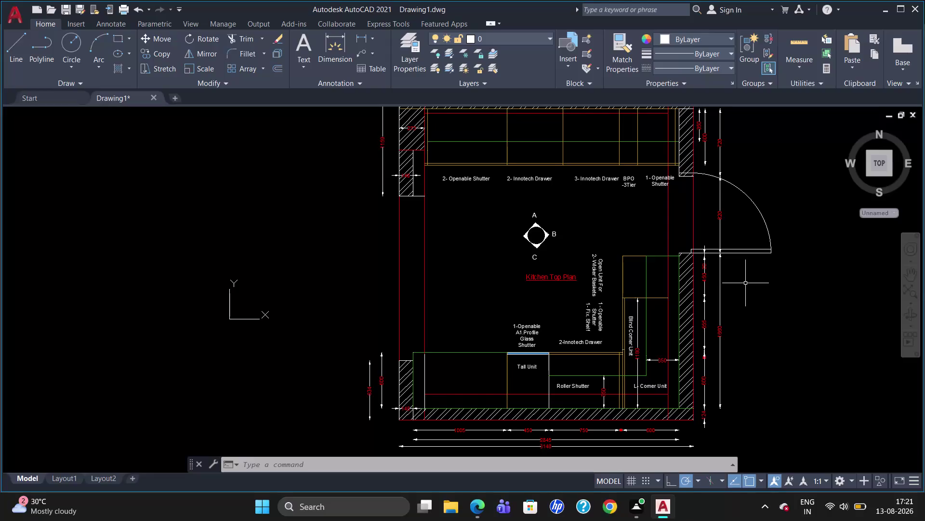
Open DesignCenter with Ctrl+2 and browse up and down its Folder List.
key(ctrl+2)
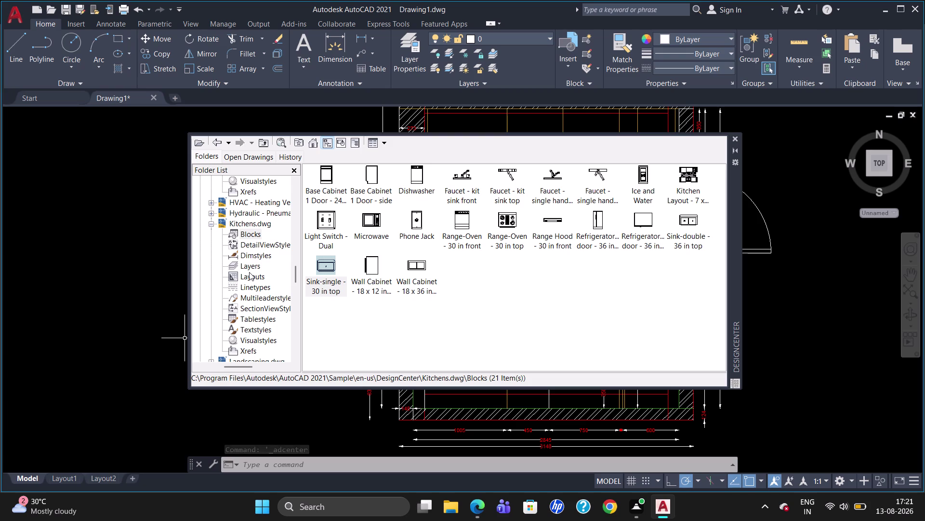
scroll(down, 3)
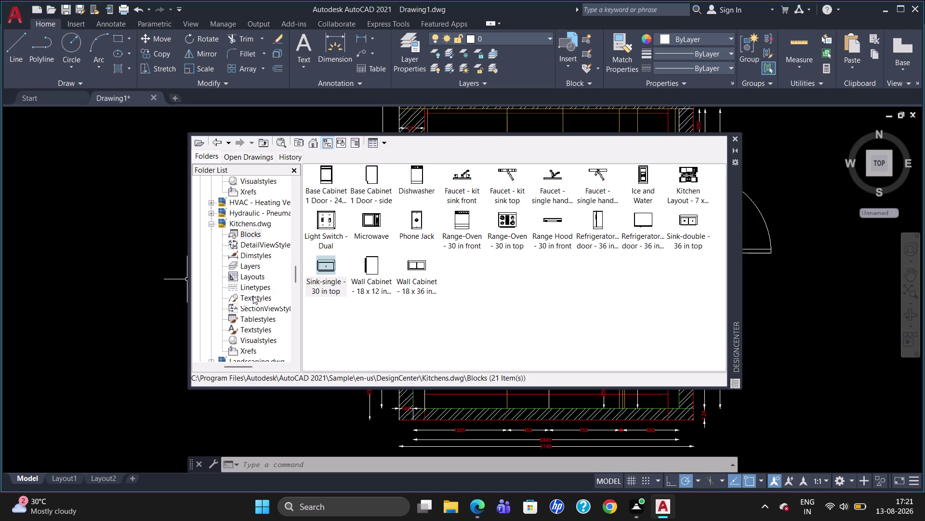
scroll(down, 3)
scroll(down, 3)
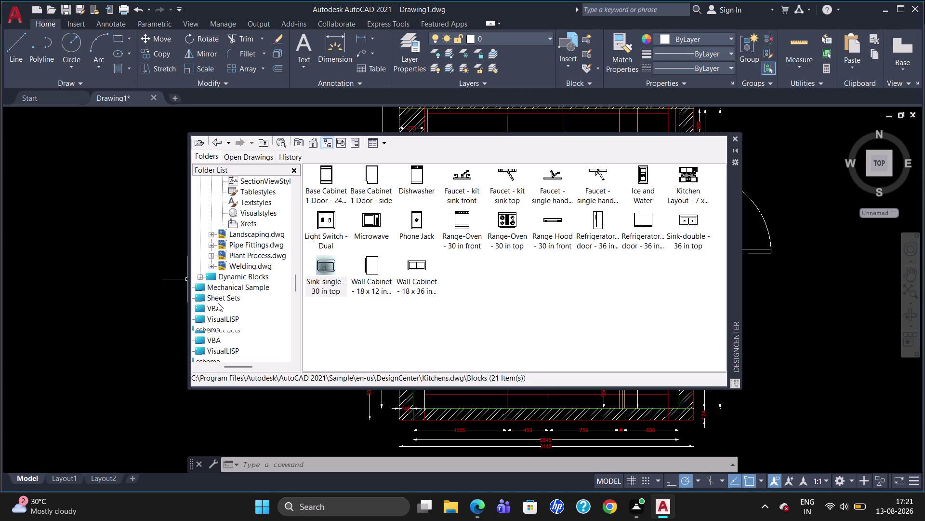
scroll(up, 3)
scroll(up, 3)
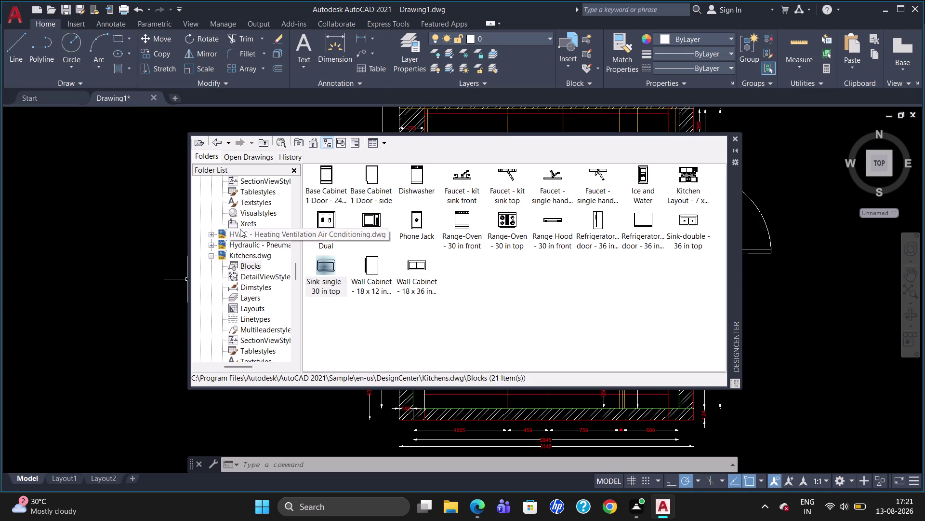
scroll(up, 3)
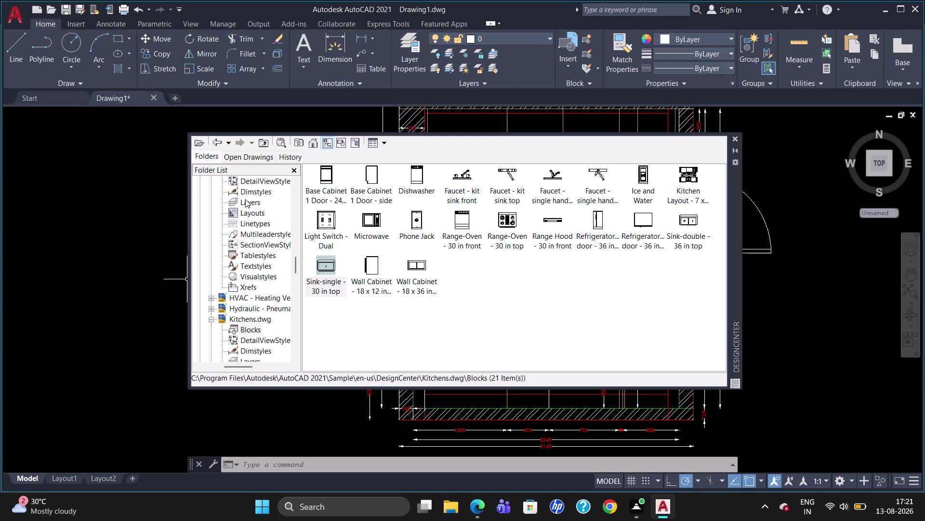
scroll(up, 3)
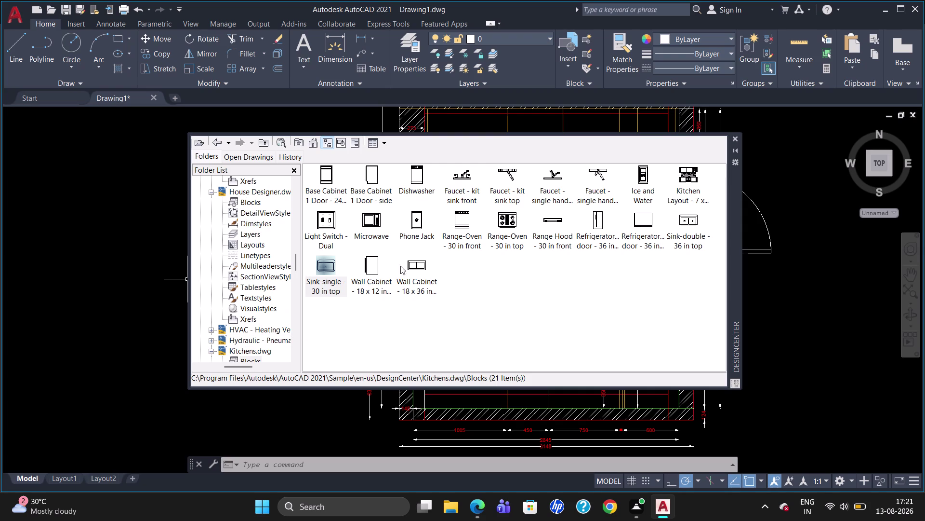
scroll(up, 3)
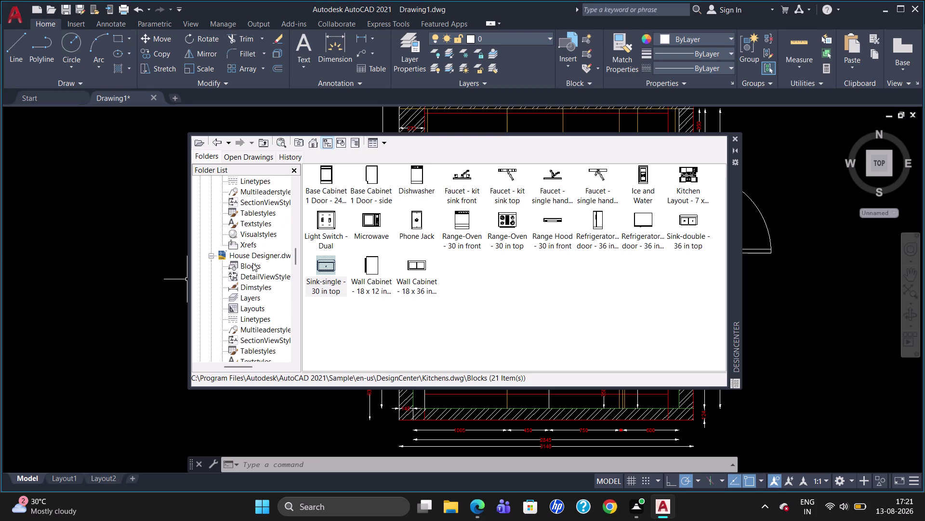
scroll(up, 3)
scroll(up, 3)
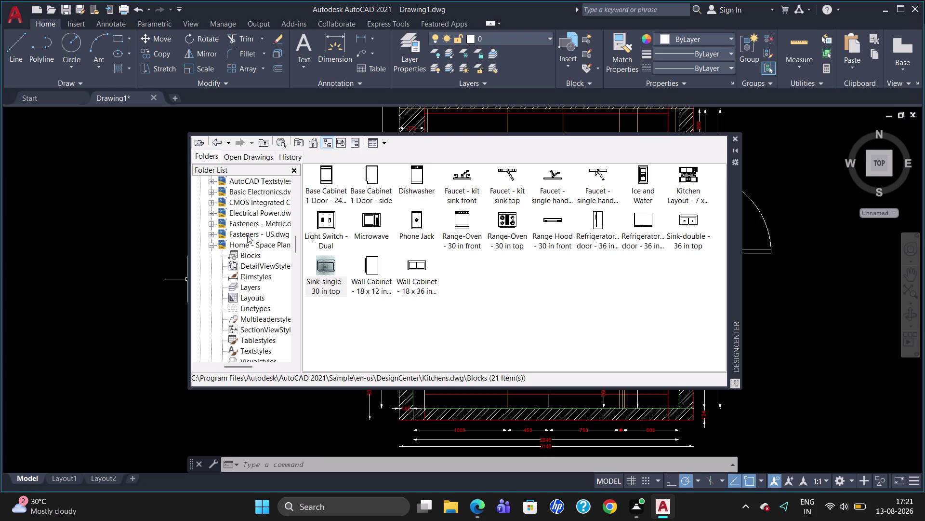
scroll(up, 3)
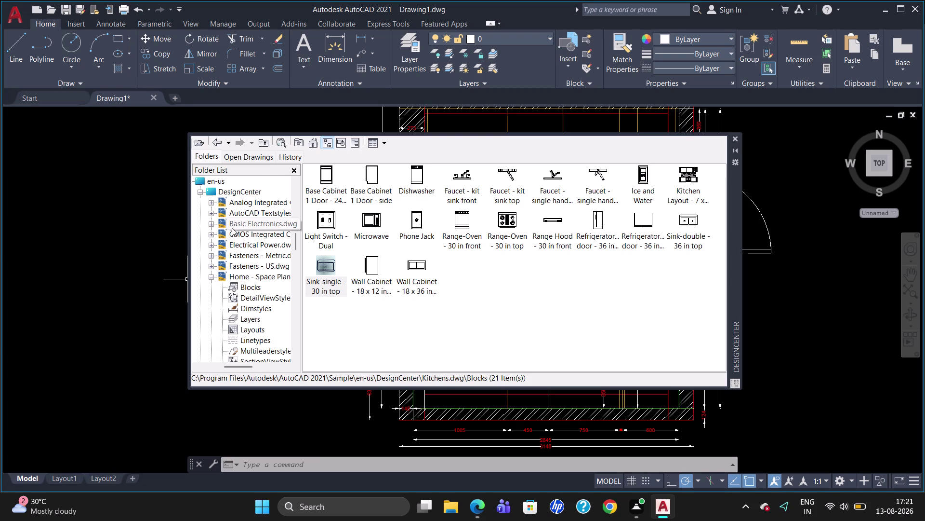
scroll(up, 3)
Scroll down to Kitchens.dwg and show its Xrefs list, which is empty.
scroll(down, 3)
scroll(down, 3)
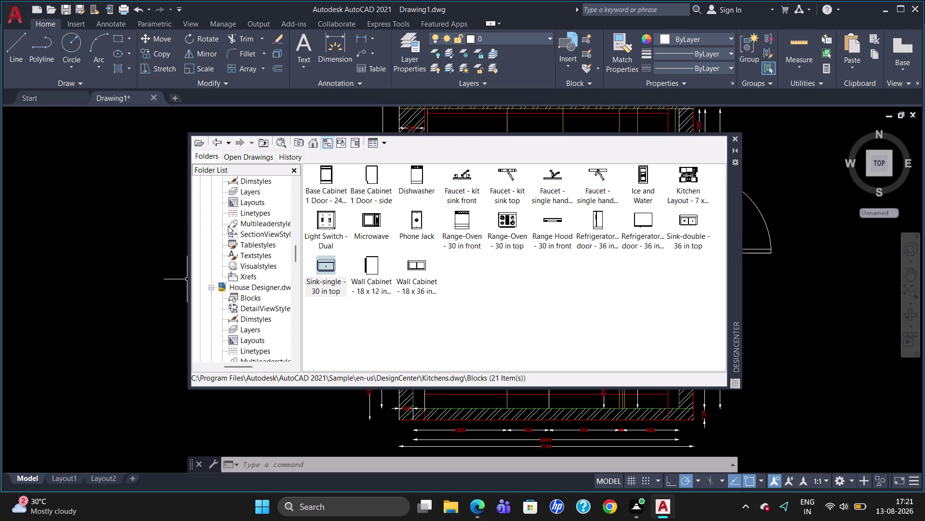
scroll(down, 3)
scroll(down, 3)
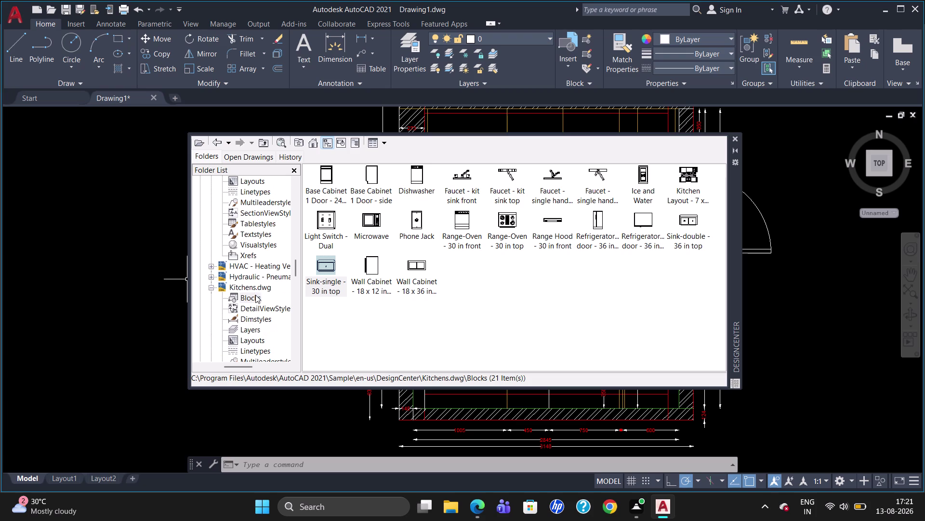
scroll(down, 3)
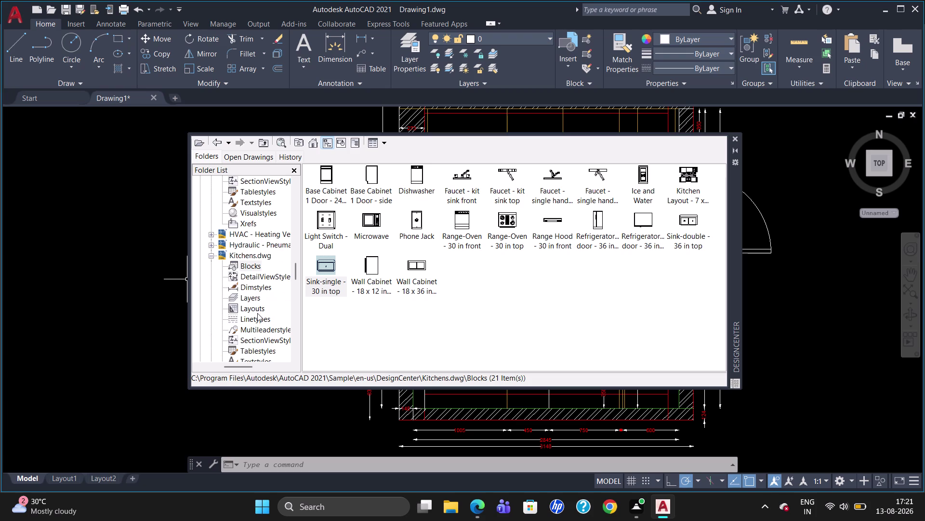
scroll(down, 3)
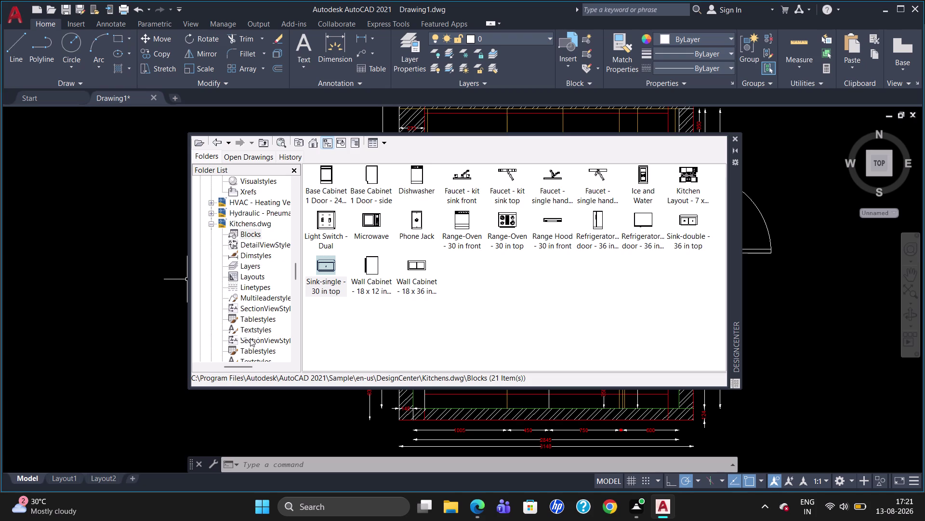
scroll(down, 3)
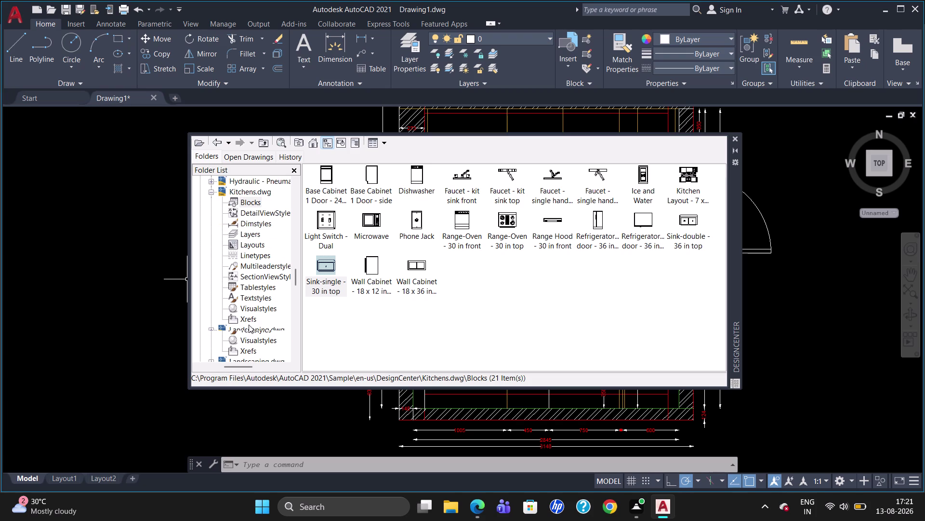
click(250, 317)
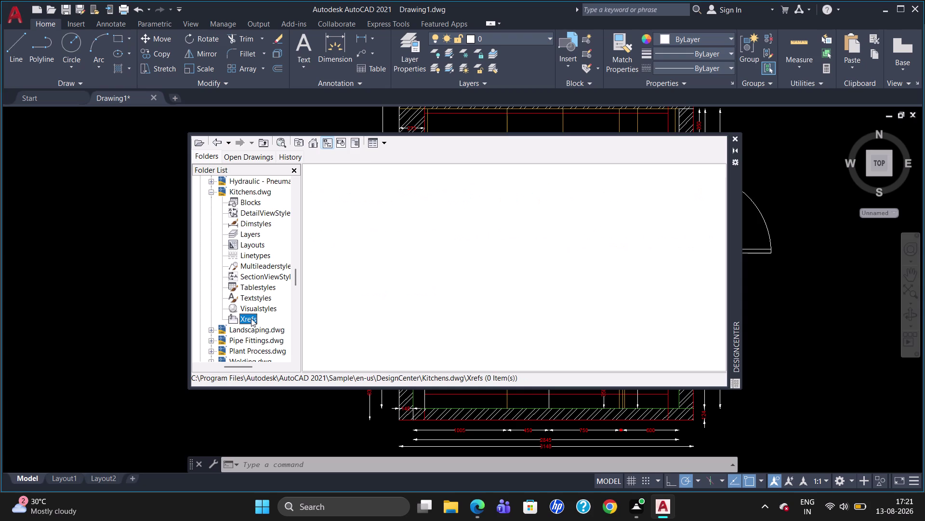
Show Kitchens.dwg's table styles, section view styles and multileader styles in DesignCenter.
double_click(251, 317)
double_click(256, 285)
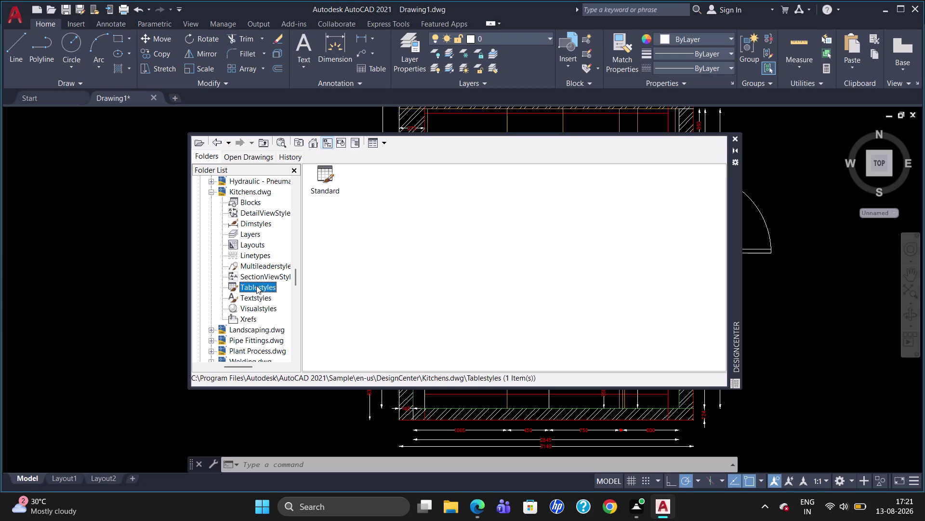
double_click(257, 275)
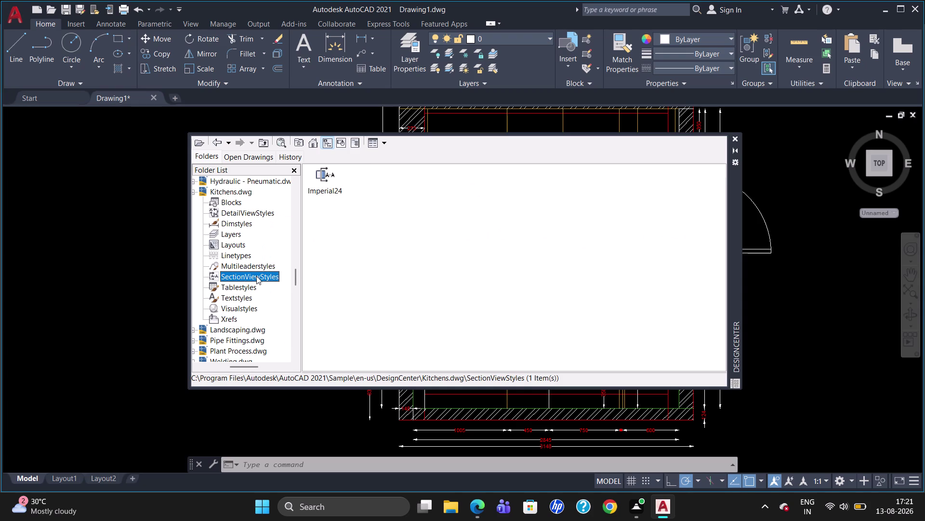
triple_click(249, 265)
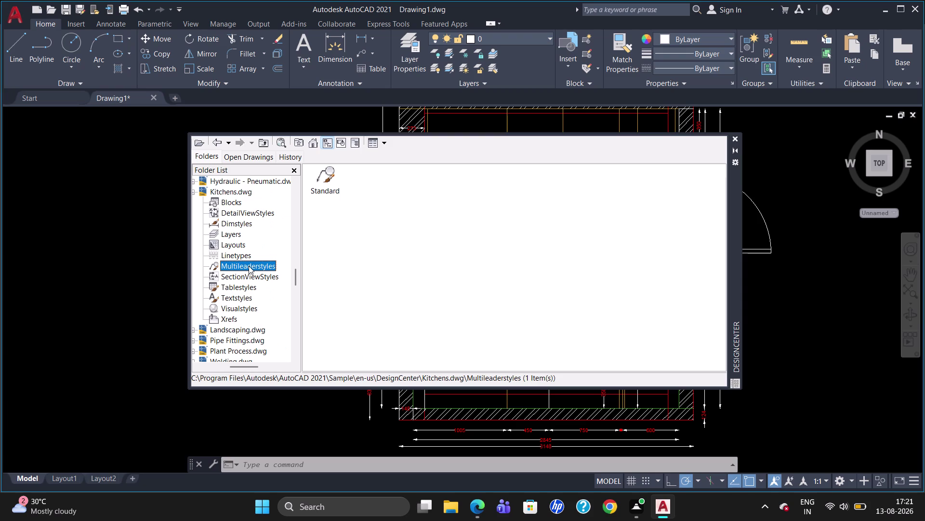
Review Kitchens.dwg's linetypes, layouts and blocks, then close DesignCenter.
double_click(245, 252)
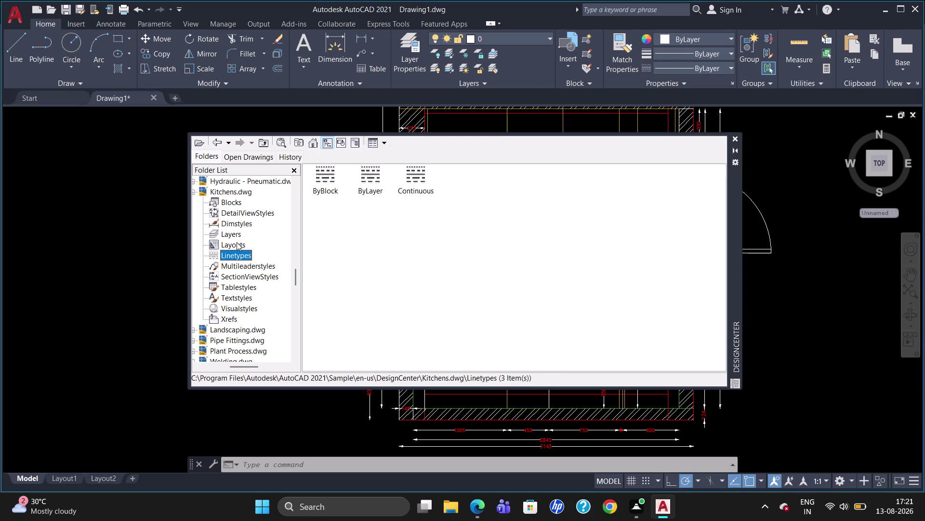
double_click(237, 242)
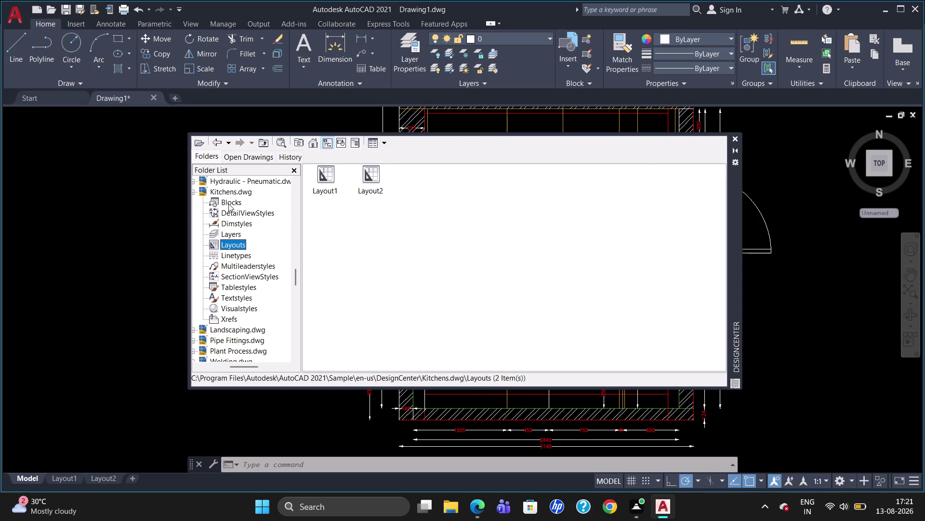
double_click(229, 203)
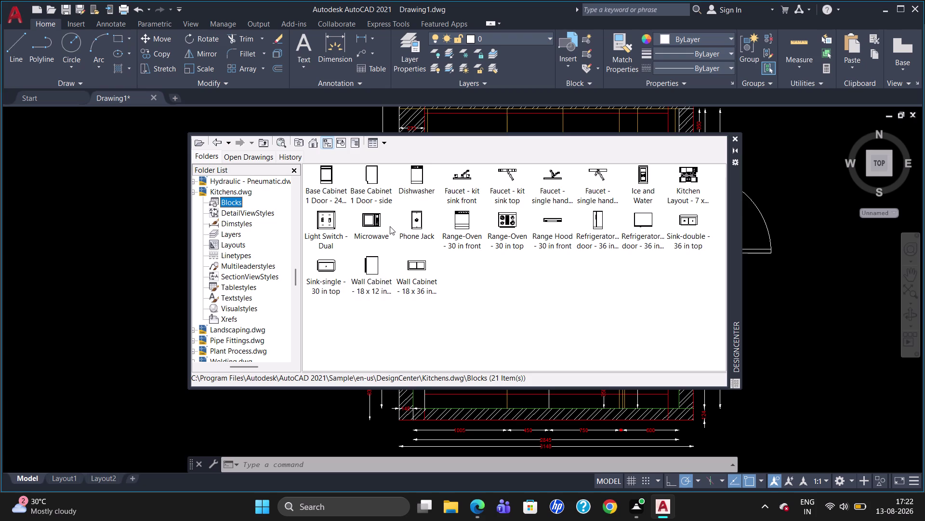
click(739, 137)
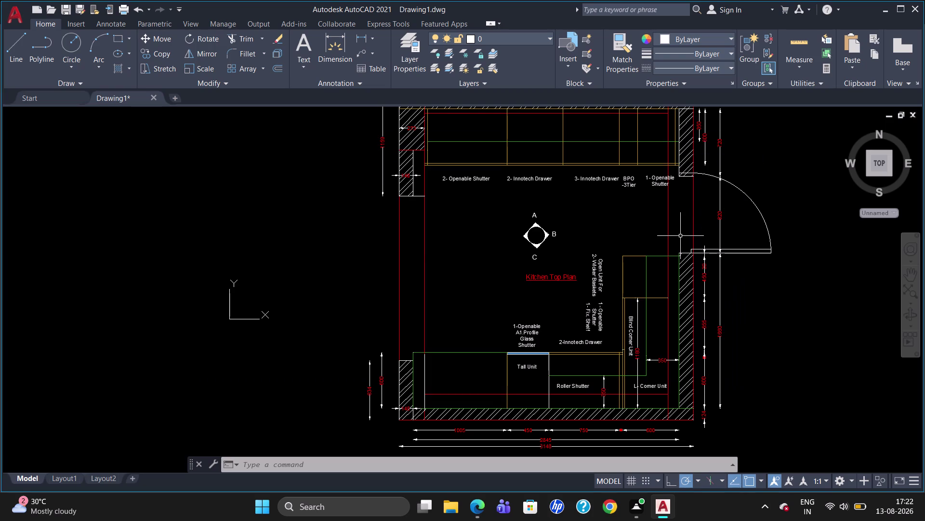